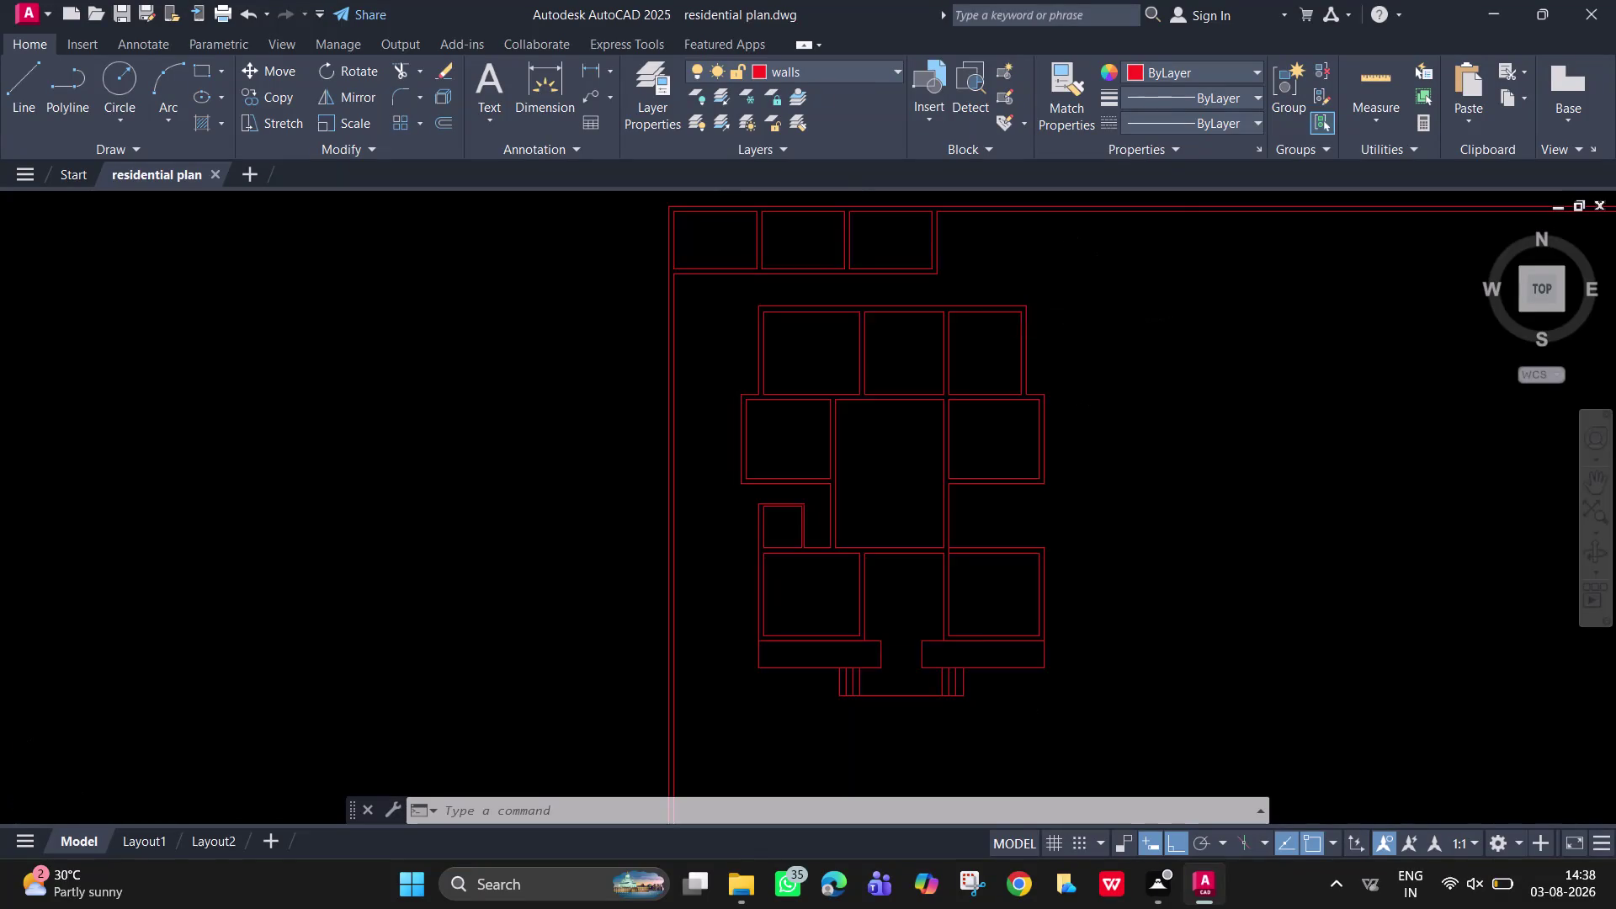
Pan and zoom the view to frame the floor plan's rooms enlarged on screen.
middle_drag(1049, 338, 1053, 451)
scroll(down, 3)
scroll(down, 3)
middle_drag(933, 430, 749, 352)
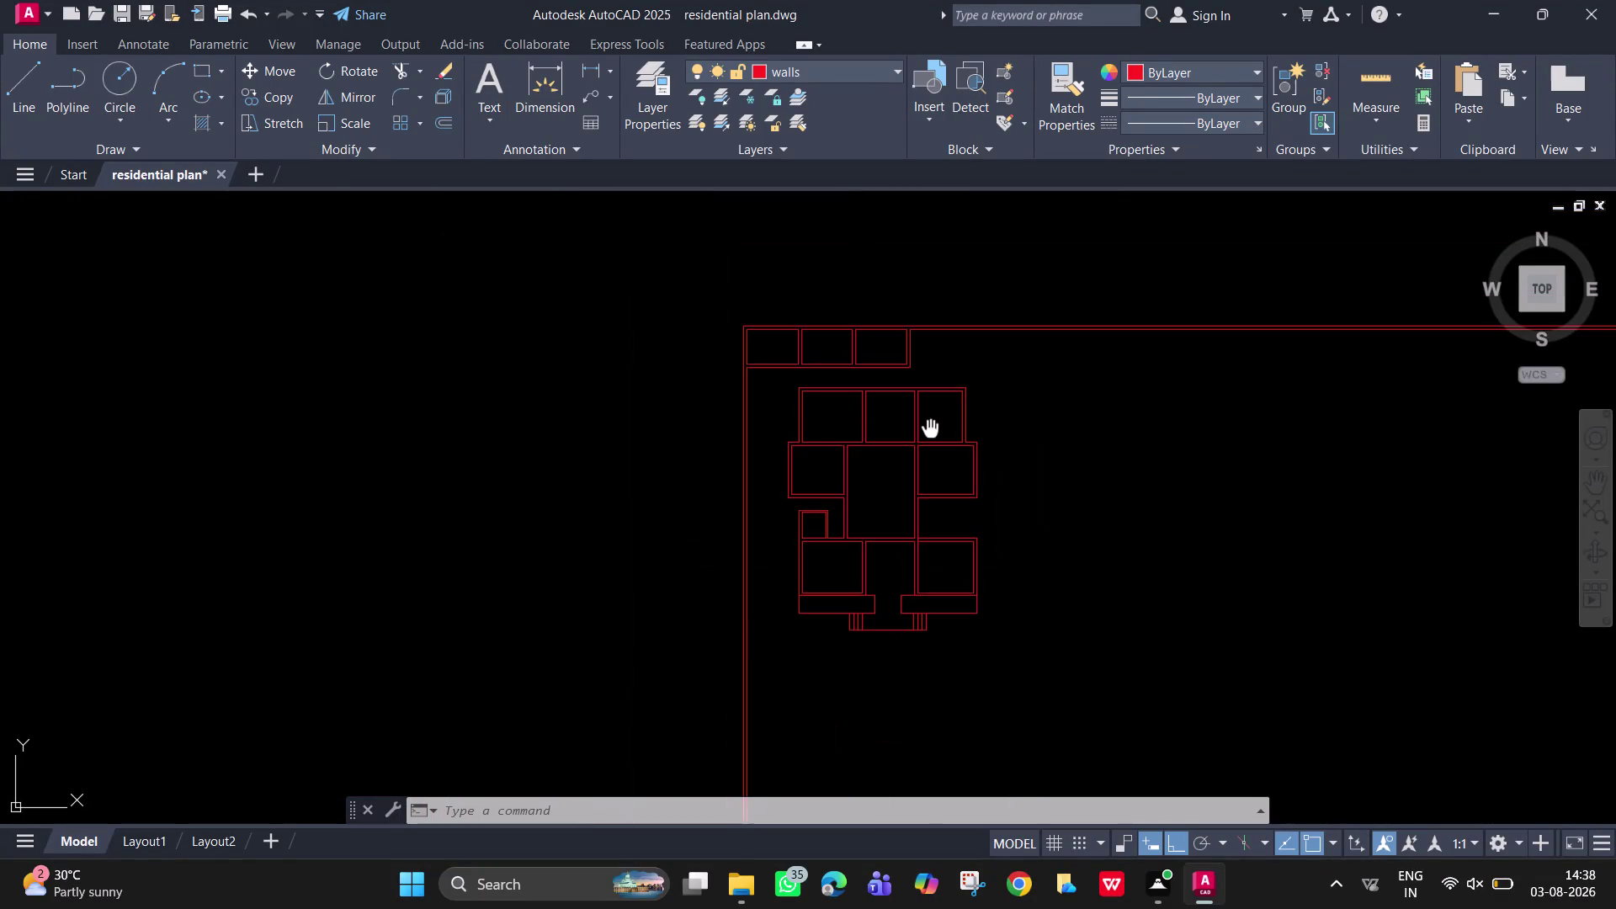
middle_drag(748, 352, 596, 380)
scroll(up, 3)
middle_drag(597, 413, 652, 427)
scroll(down, 3)
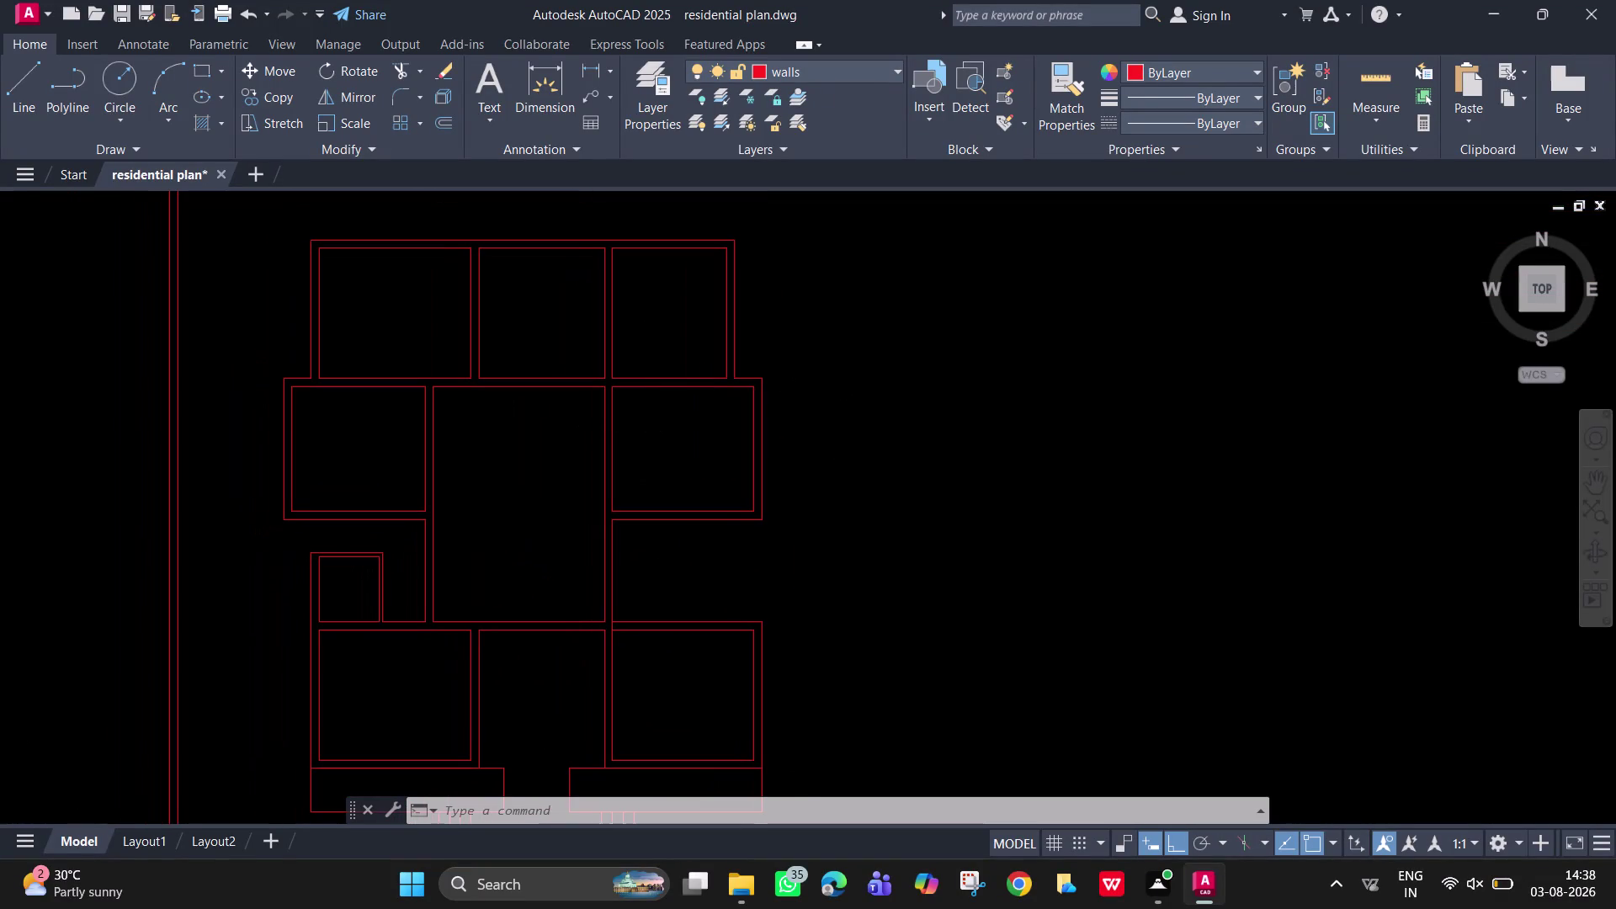